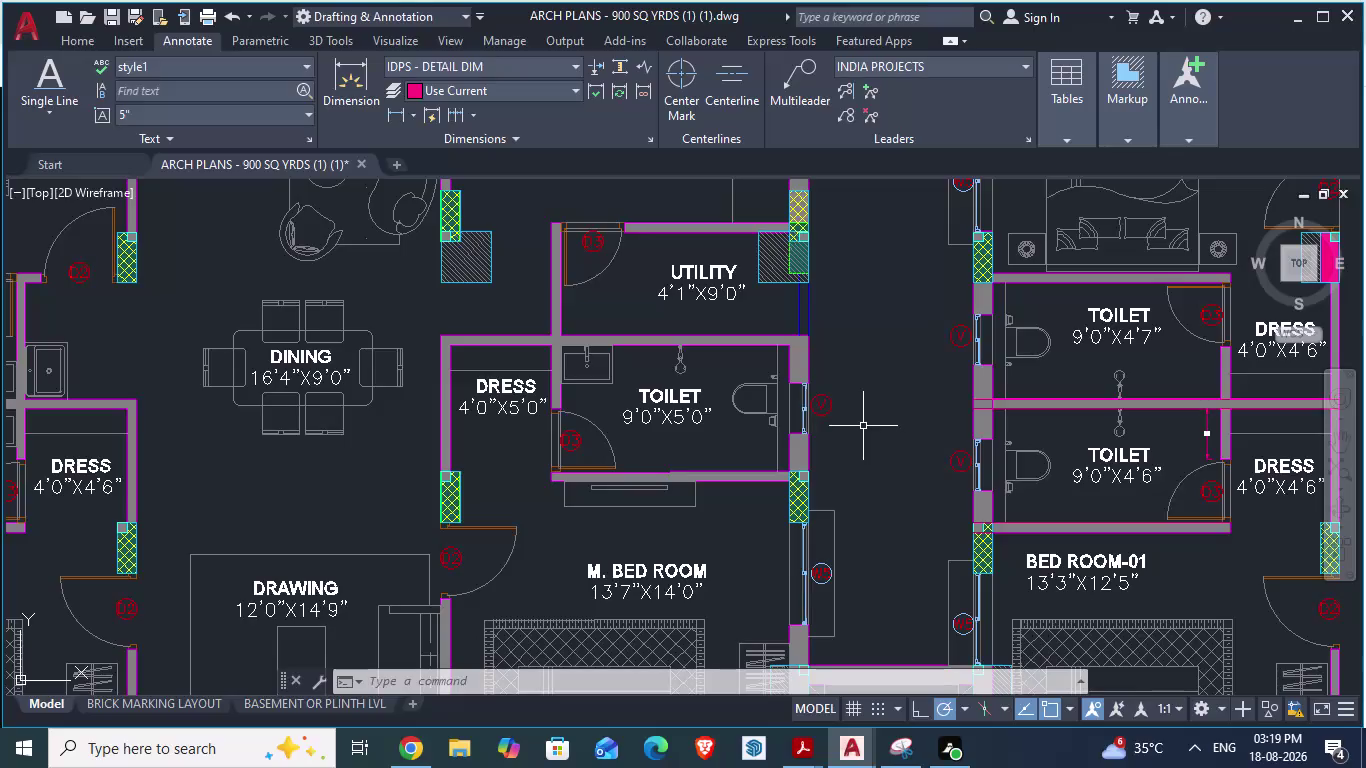
Zoom in on the UTILITY room at the top of the floor plan.
scroll(down, 3)
scroll(up, 3)
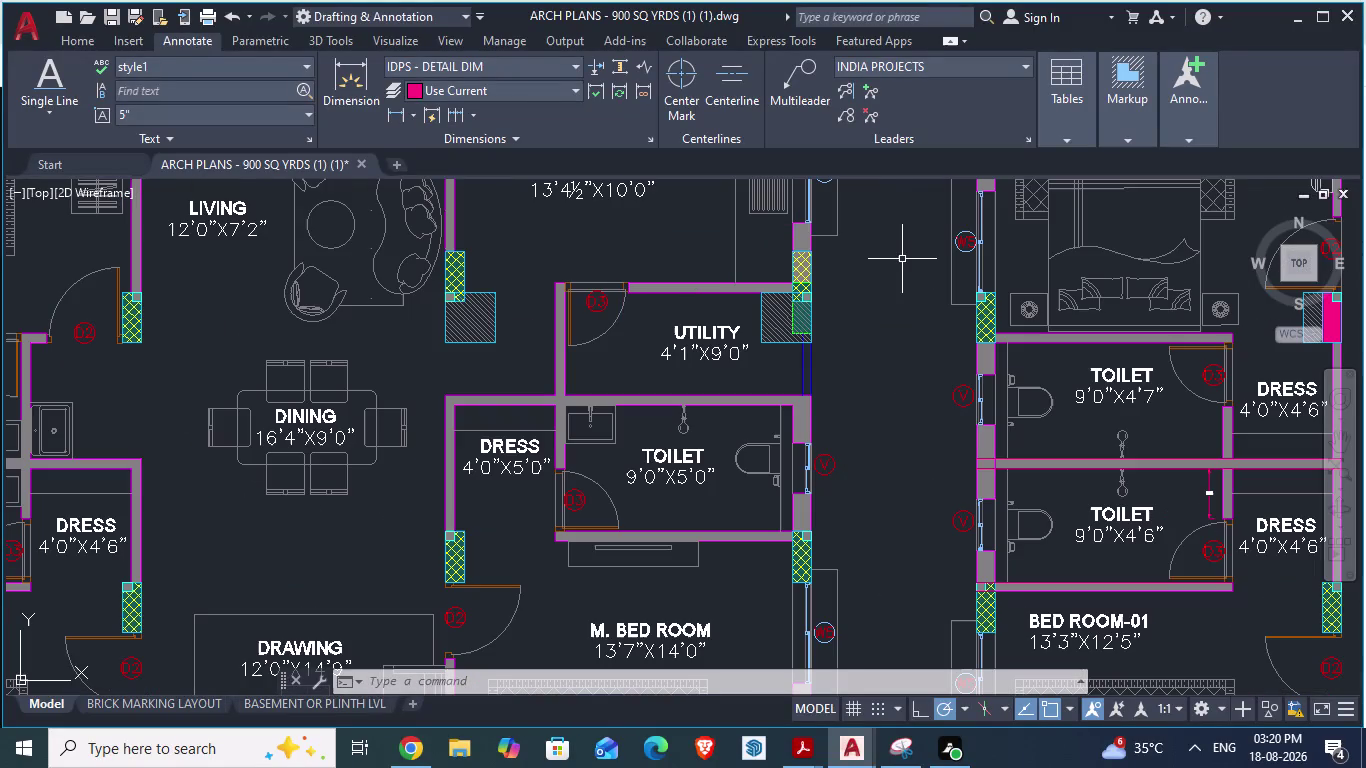
scroll(up, 3)
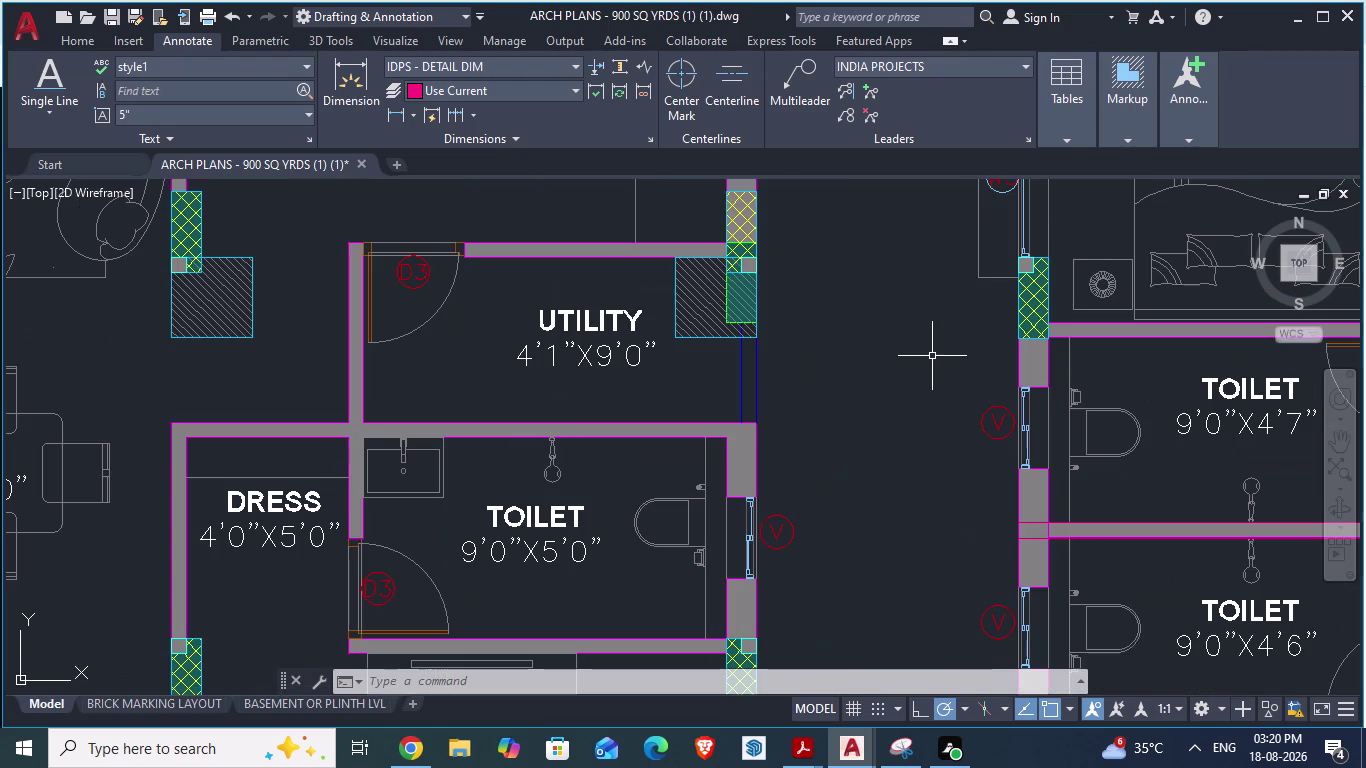
Start an aligned dimension, anchoring its first point at the D3 door opening's left corner.
key(d)
key(a)
key(Return)
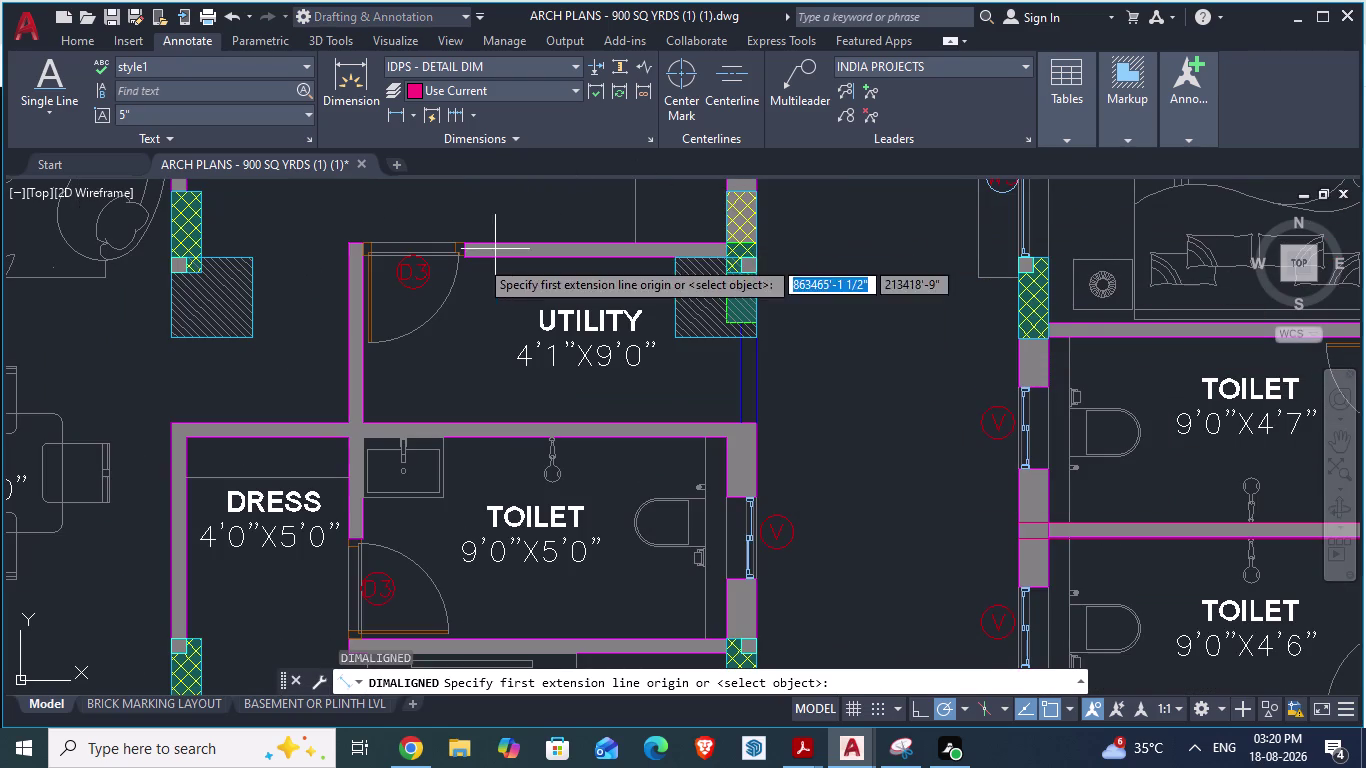
scroll(up, 3)
scroll(up, 3)
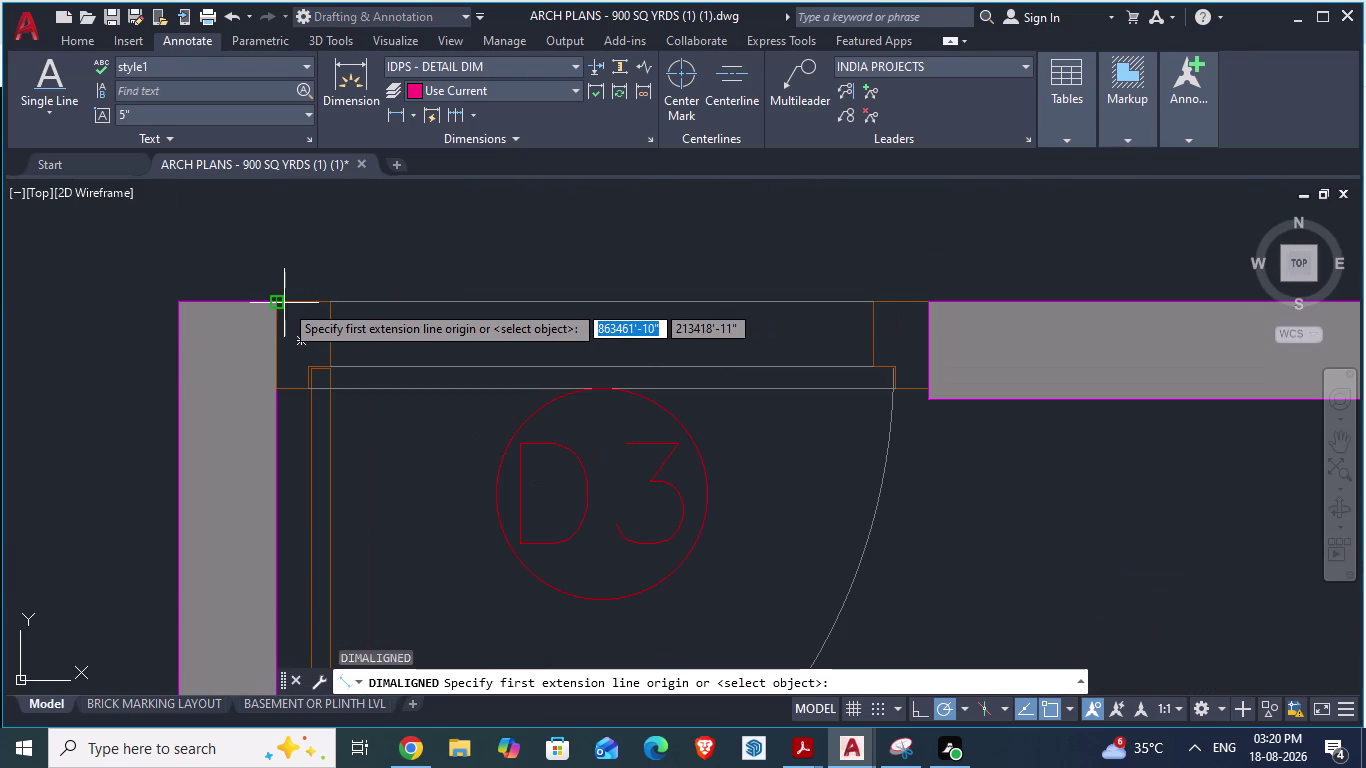
click(284, 303)
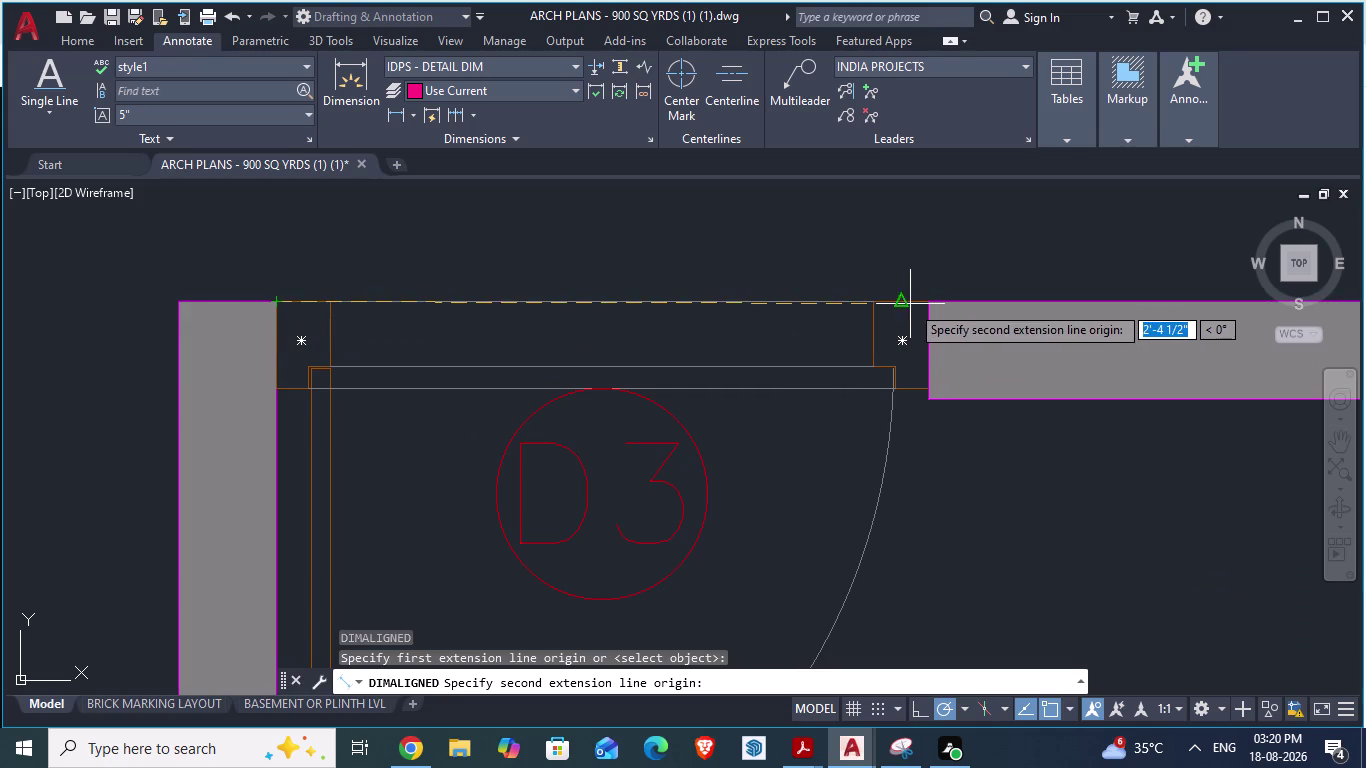